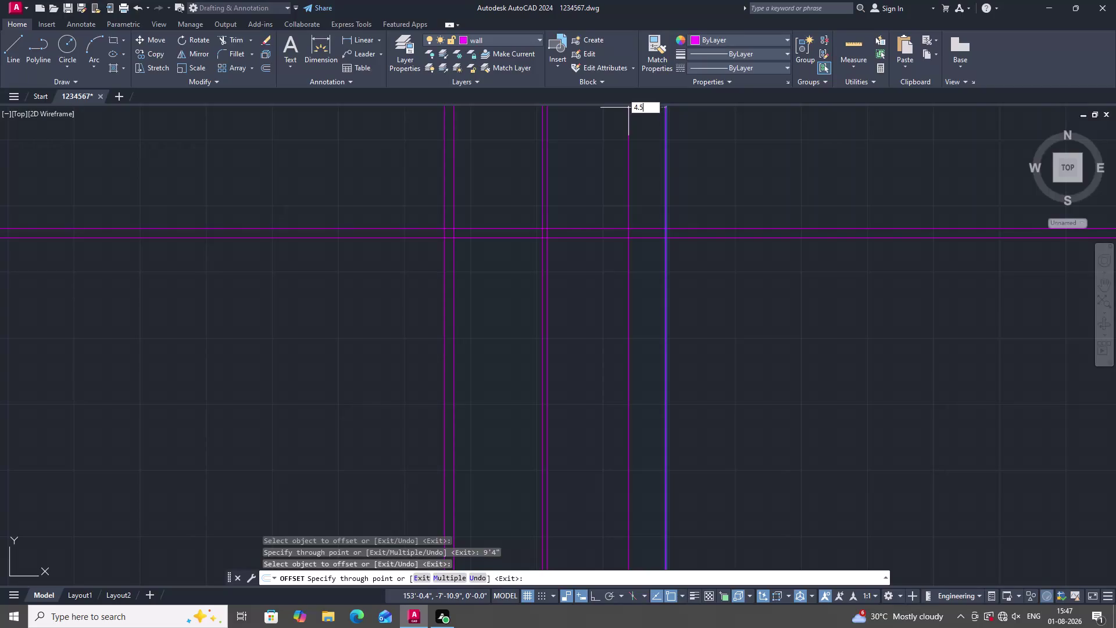
Offset the rightmost vertical wall line 4.5" inward to form a double wall line.
key(shift+quotedbl)
key(Return)
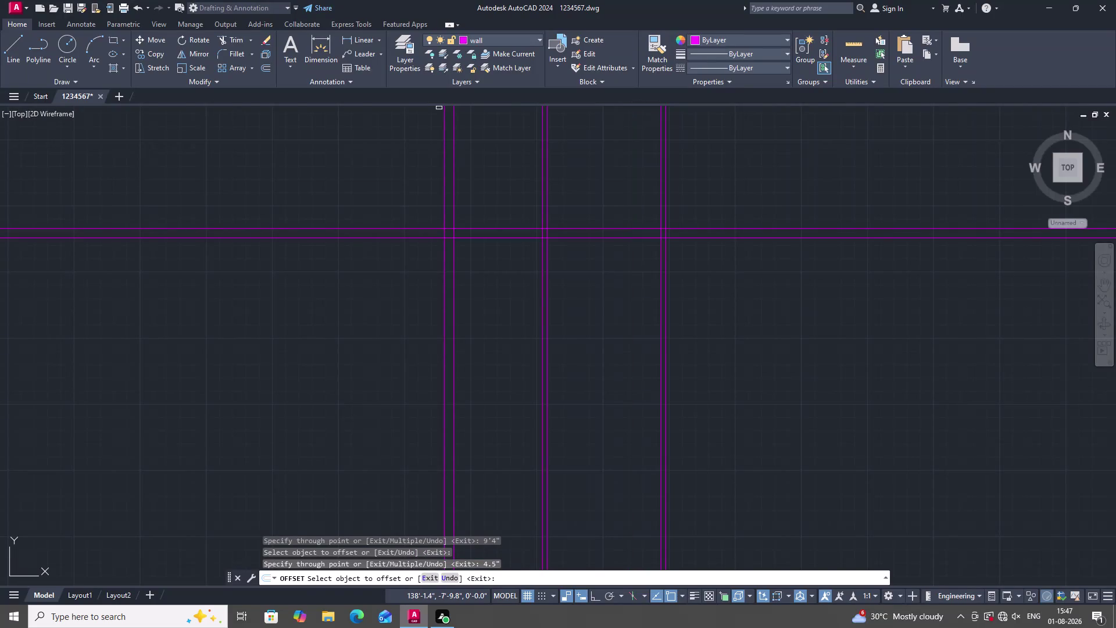